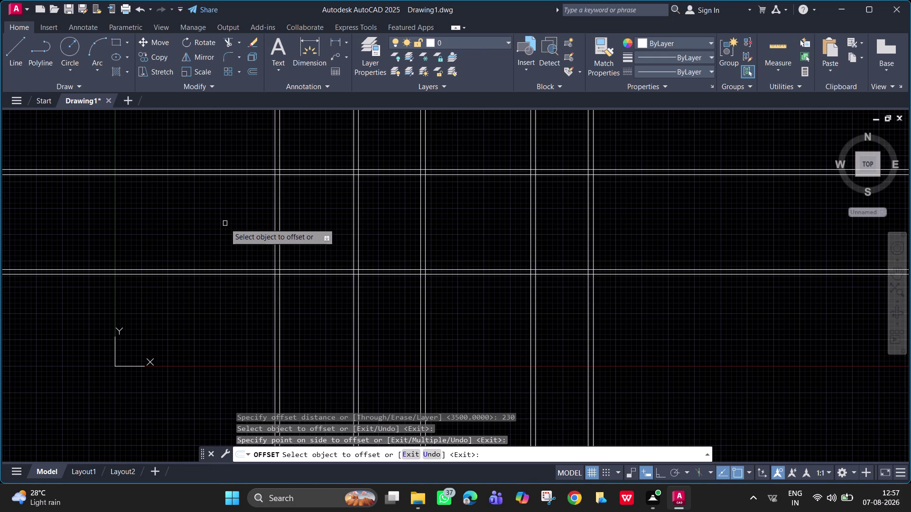
Offset the leftmost wall line 1800 to the left, then undo that copy.
key(Escape)
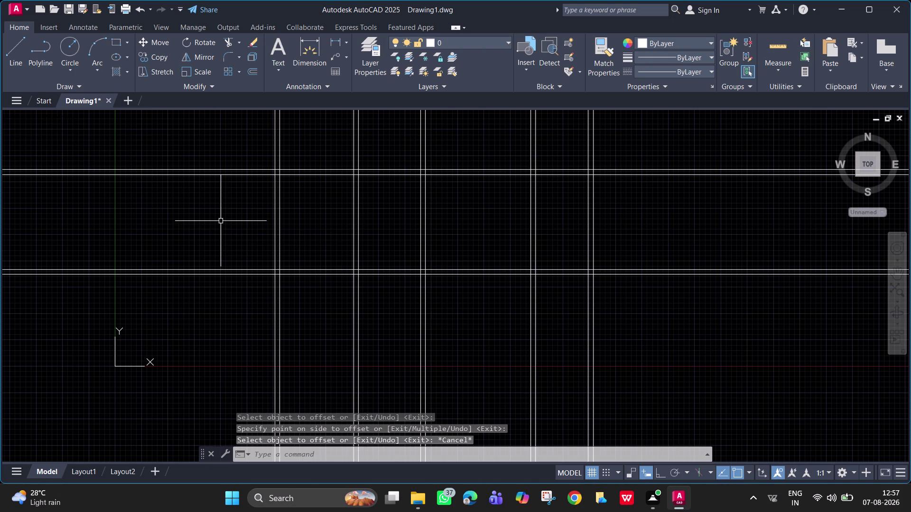
key(space)
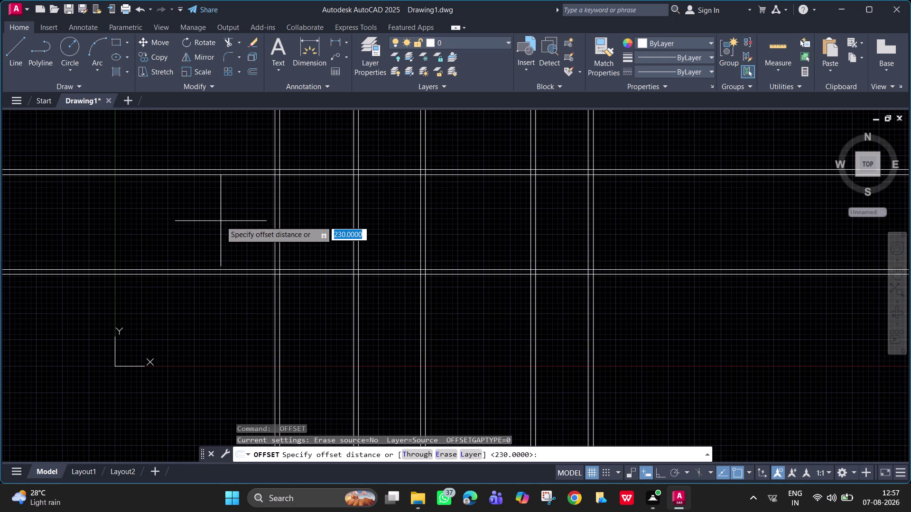
text(1800)
key(Return)
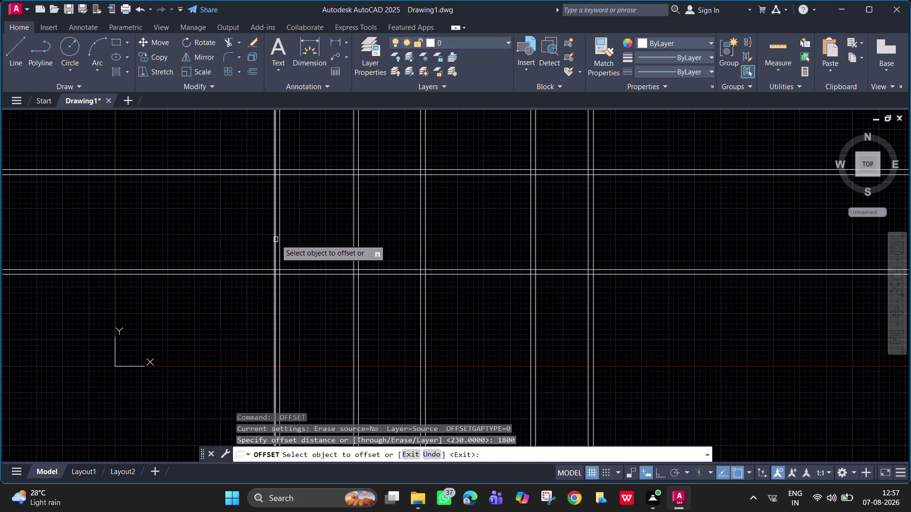
click(275, 239)
right_click(276, 239)
click(236, 212)
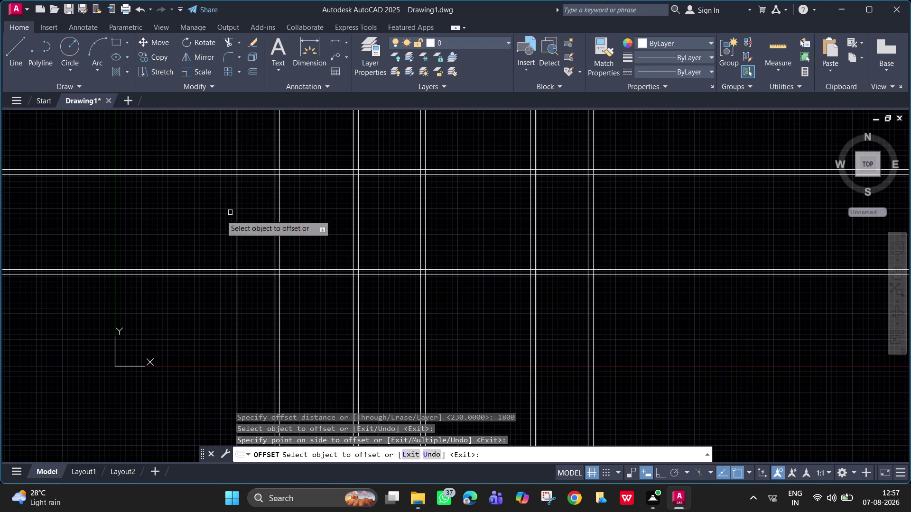
key(ctrl+z)
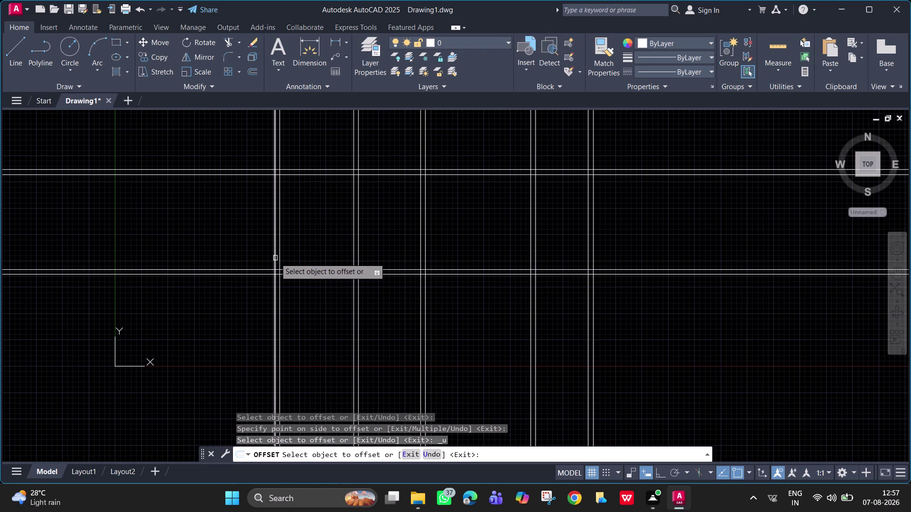
Redo the 1800 offset of the wall line to the left.
key(Escape)
key(space)
text(18)
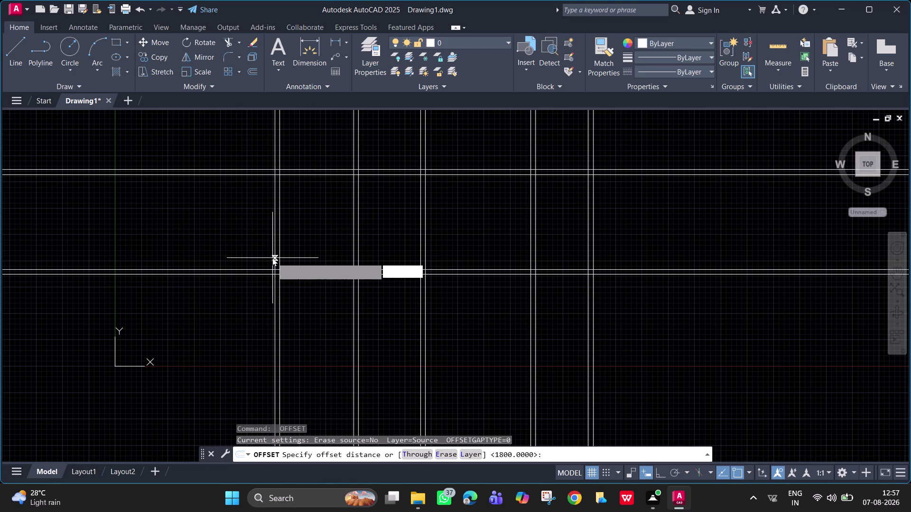
text(00)
key(Return)
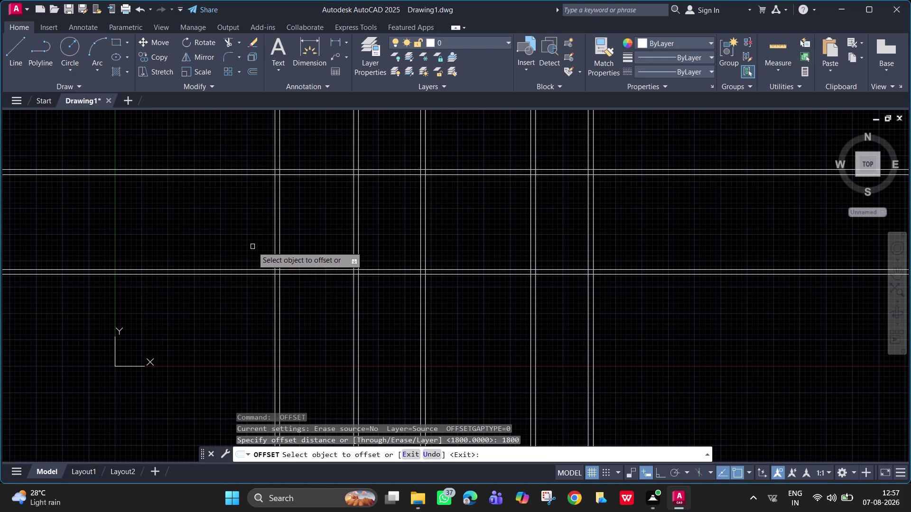
click(276, 234)
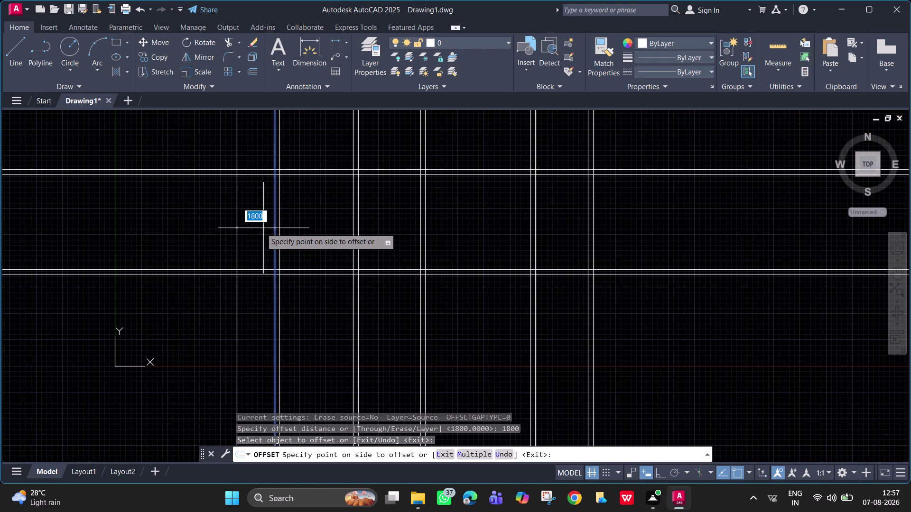
click(223, 214)
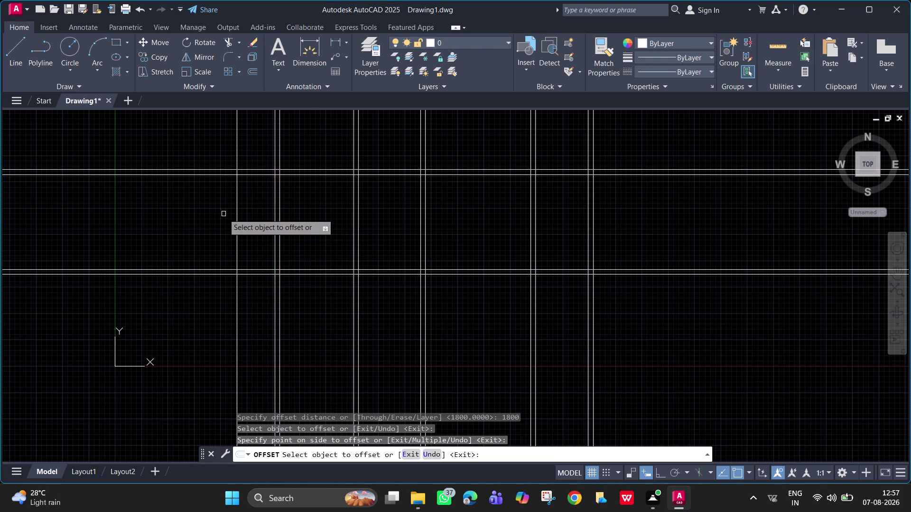
key(space)
Add a second wall line 230 further left of the new copy.
key(space)
text(230)
key(Return)
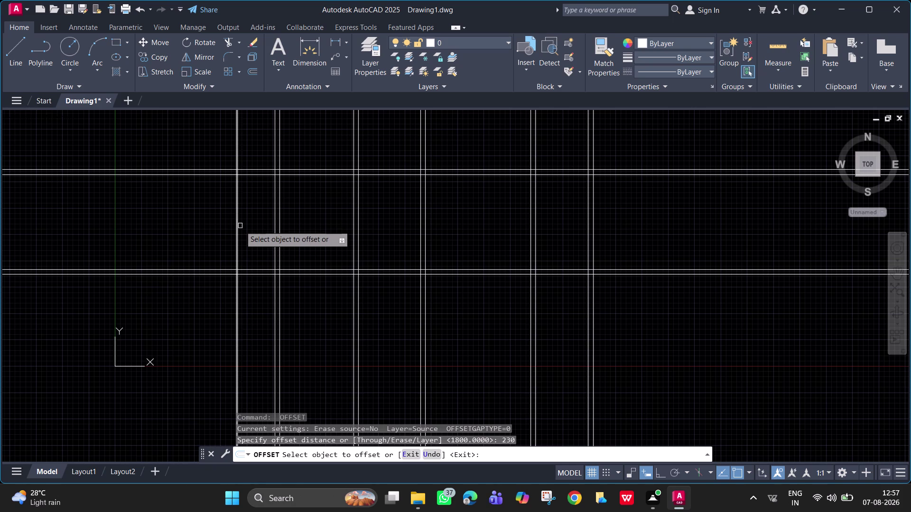
click(236, 226)
click(200, 220)
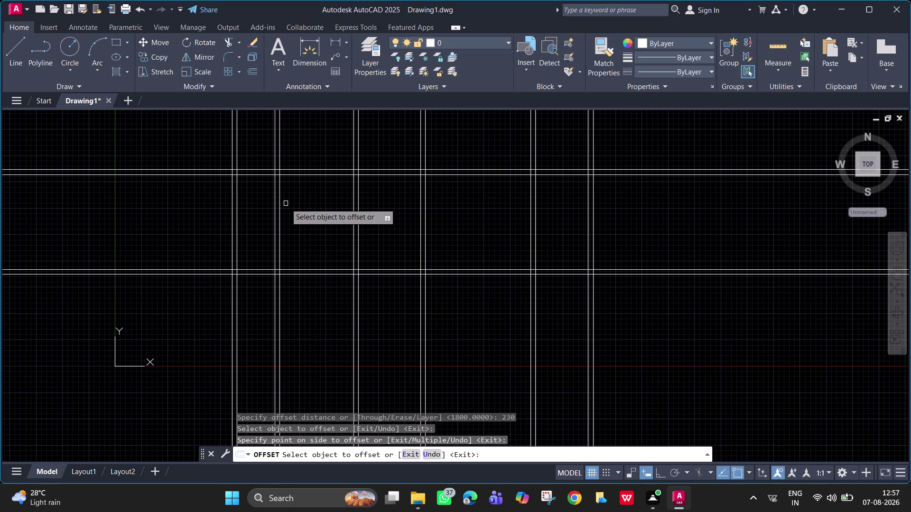
scroll(down, 3)
scroll(down, 3)
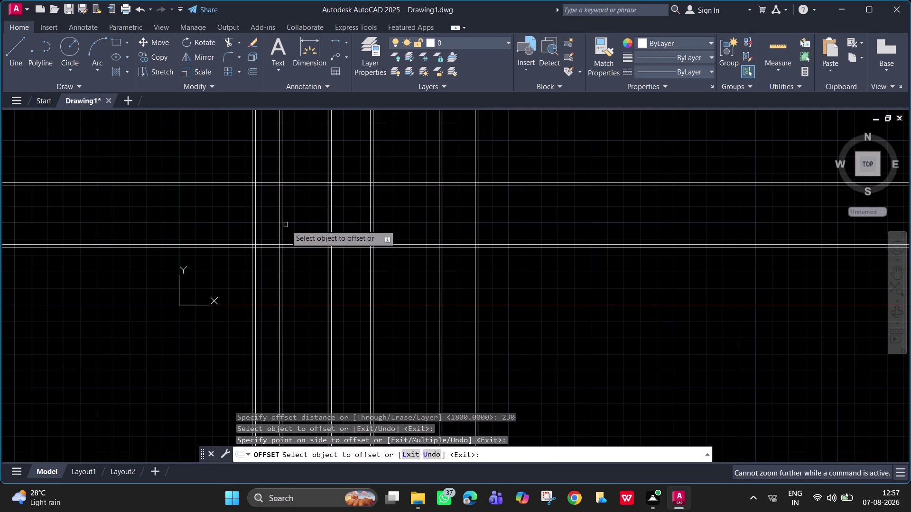
scroll(up, 3)
middle_drag(294, 215, 249, 257)
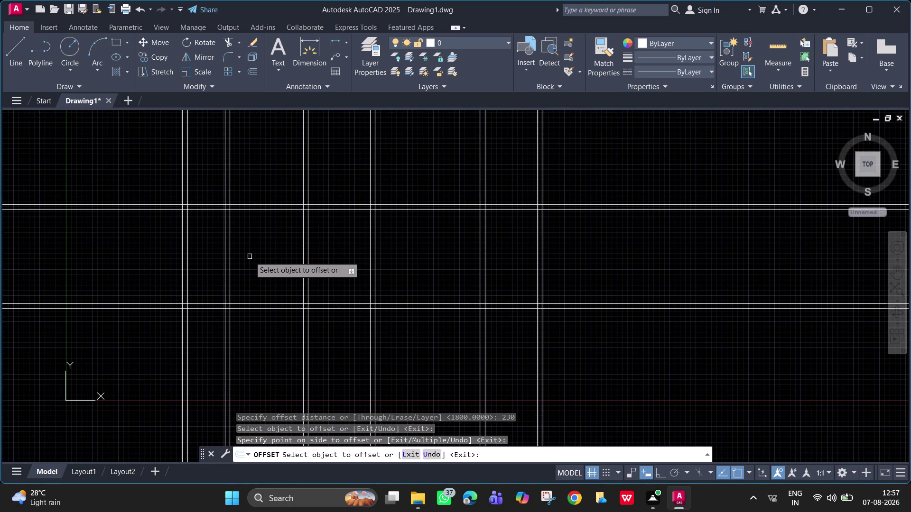
Try a trim with fence drags, then cancel all active commands.
text(trv)
key(space)
drag(544, 184, 249, 154)
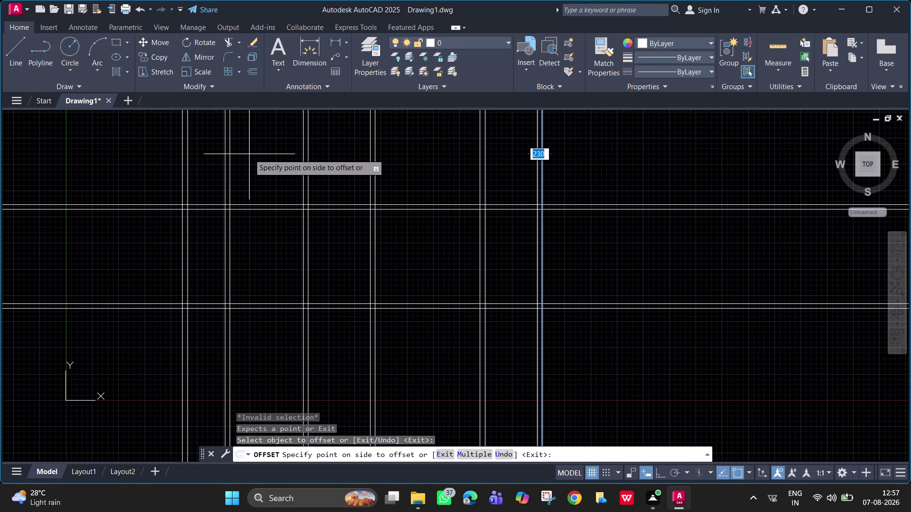
drag(249, 154, 505, 137)
key(Escape)
key(Escape)
key(Escape)
key(Escape)
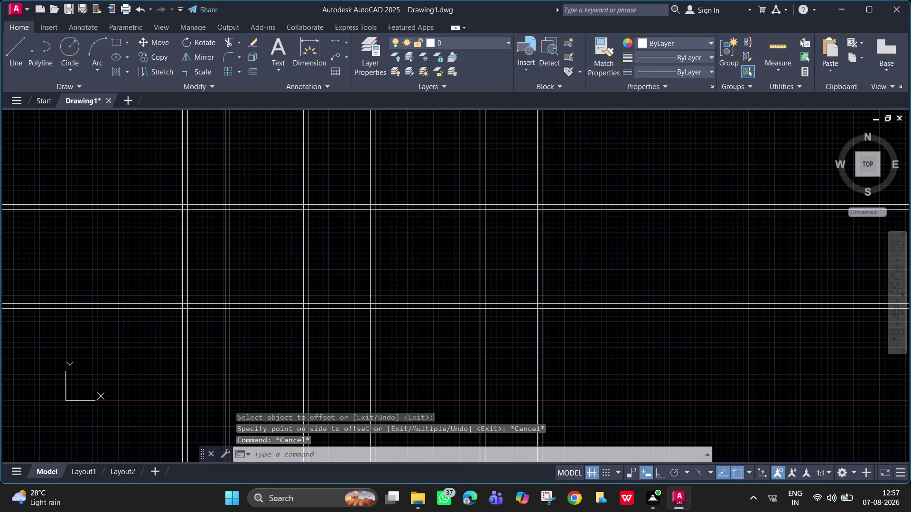
key(Escape)
Fence-trim the vertical wall ends overhanging above the top wall.
text(tr)
key(space)
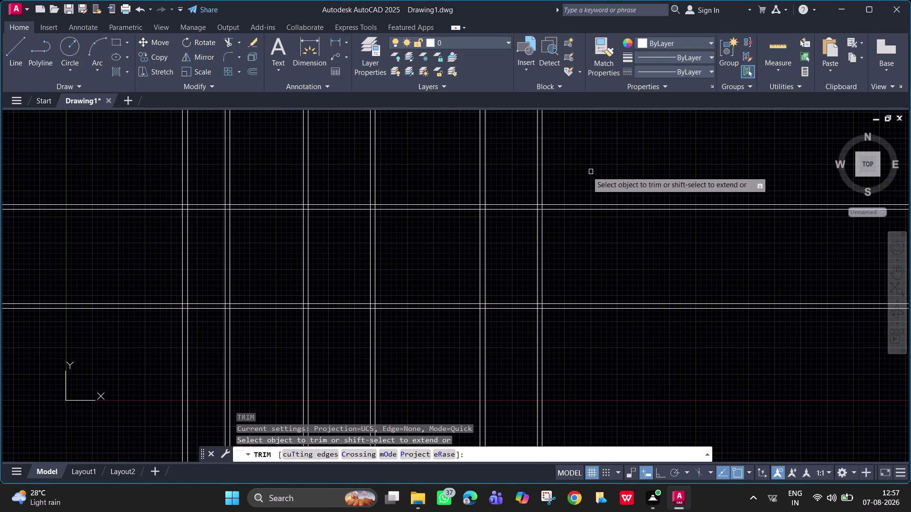
drag(571, 168, 128, 150)
drag(132, 180, 139, 158)
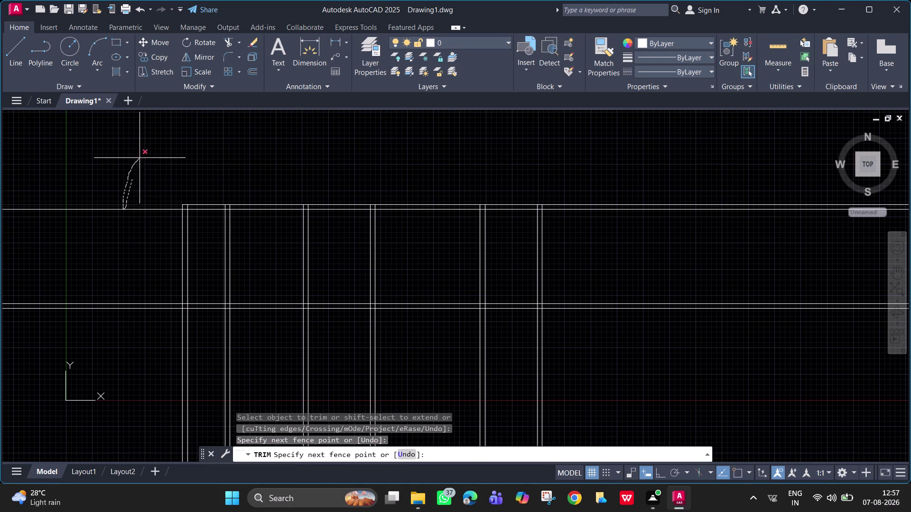
drag(139, 158, 147, 150)
key(ctrl+z)
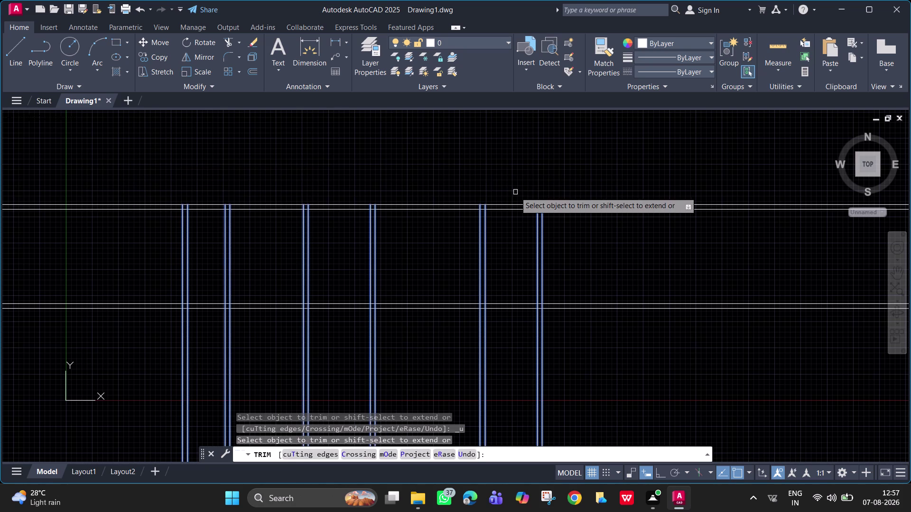
key(space)
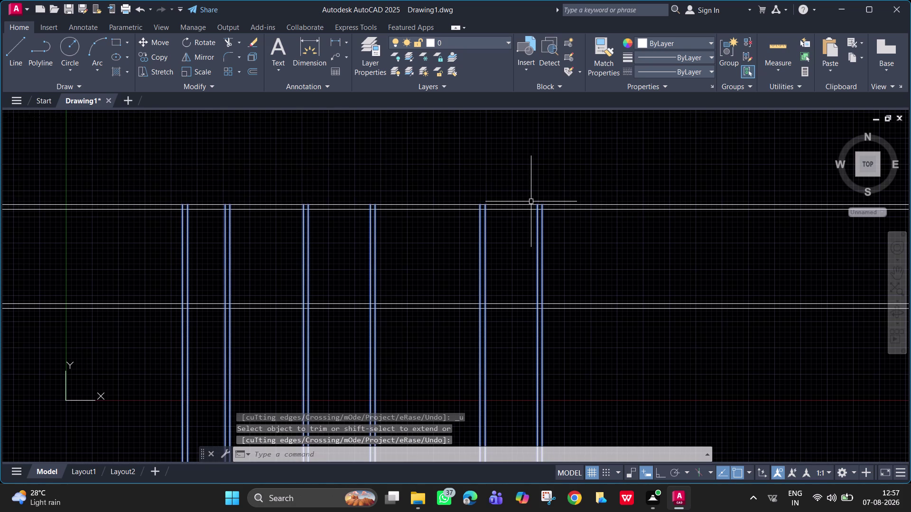
key(space)
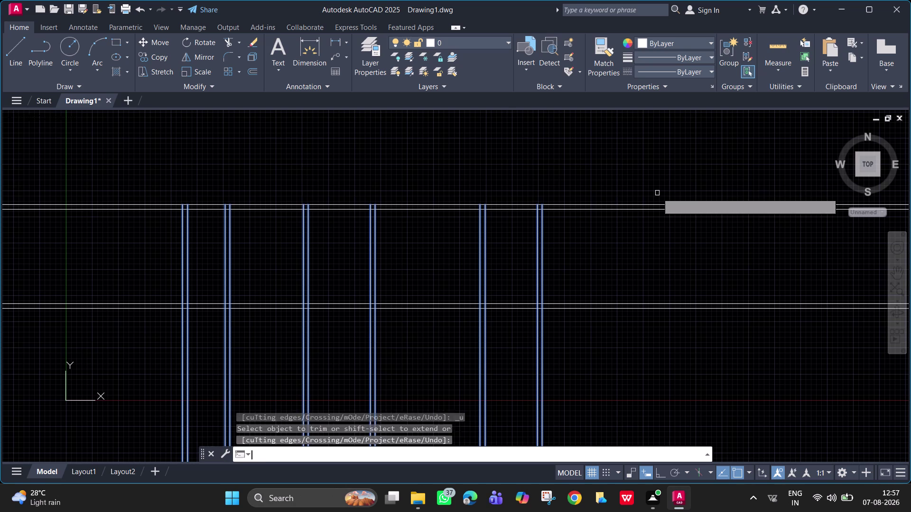
Cancel stray selections made near the rightmost wall.
click(658, 174)
key(space)
key(Escape)
key(Escape)
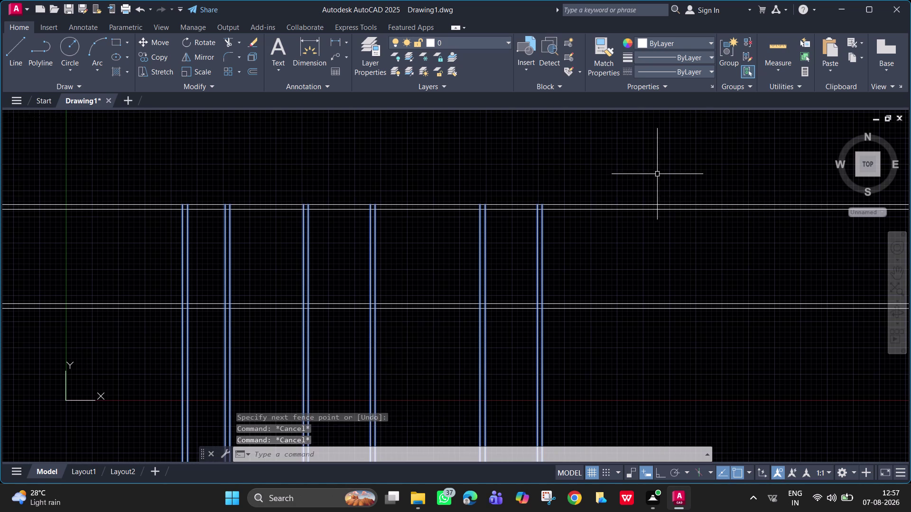
key(Escape)
click(657, 174)
key(r)
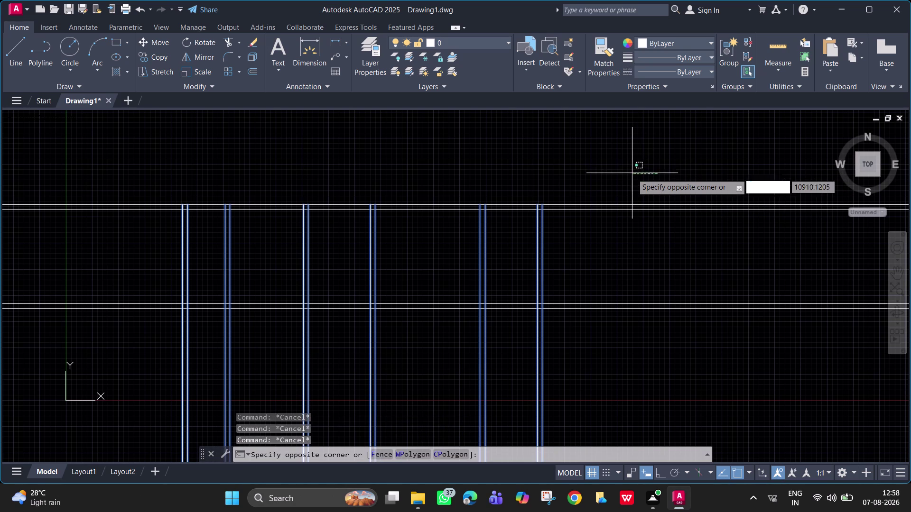
key(Escape)
key(Escape)
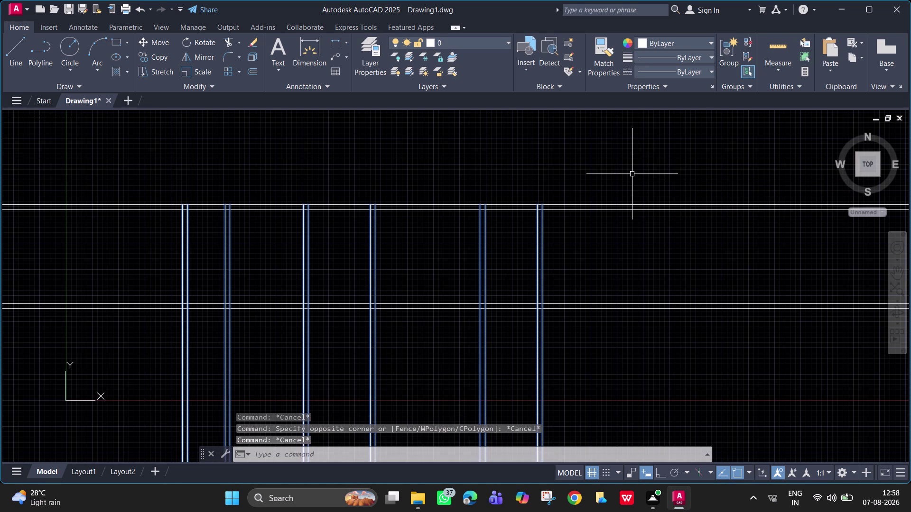
Fence-trim the horizontal wall ends overhanging past the rightmost wall.
text(tr)
key(Return)
drag(613, 160, 623, 187)
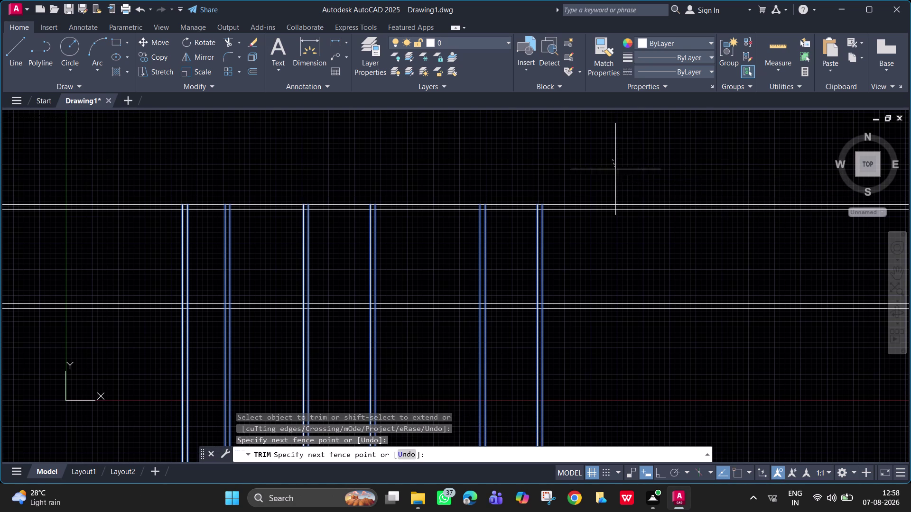
drag(624, 188, 644, 323)
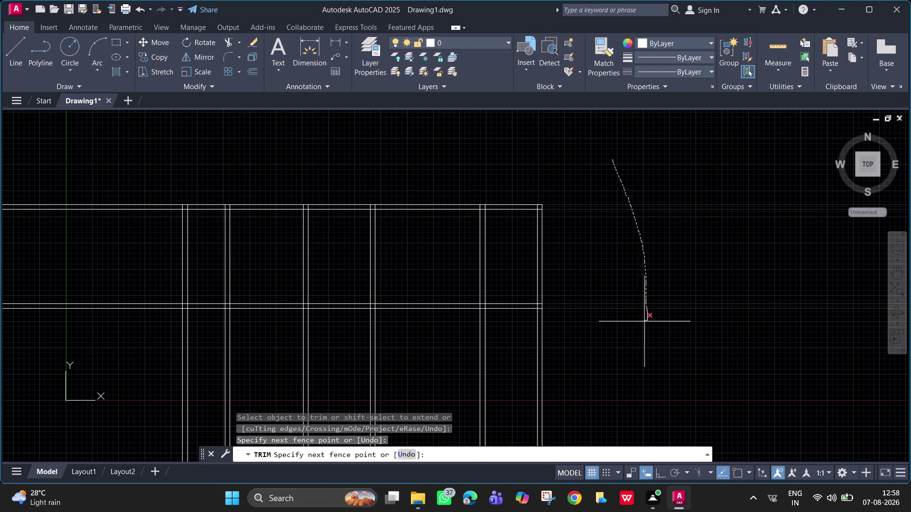
drag(643, 323, 641, 323)
scroll(down, 3)
Fence-trim the overlapping double wall segments at the right-side junction.
scroll(up, 3)
middle_drag(555, 330, 557, 305)
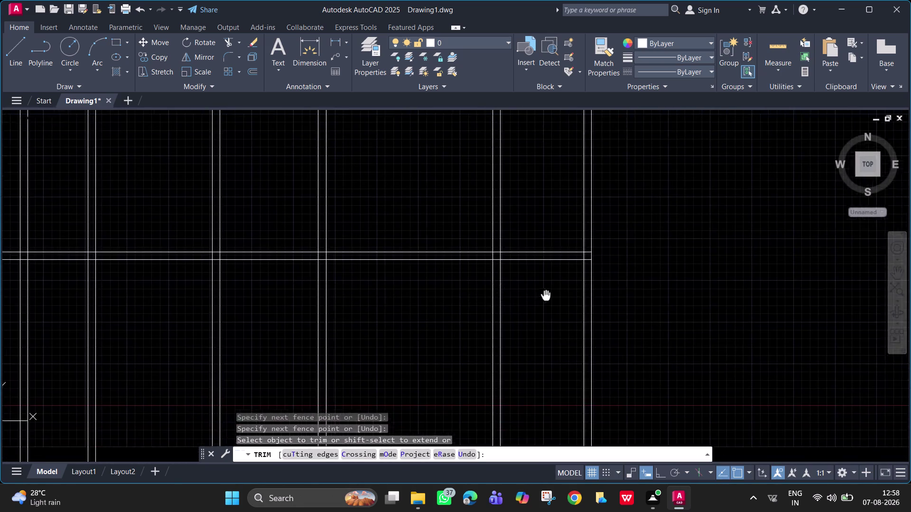
middle_drag(557, 305, 605, 335)
scroll(up, 3)
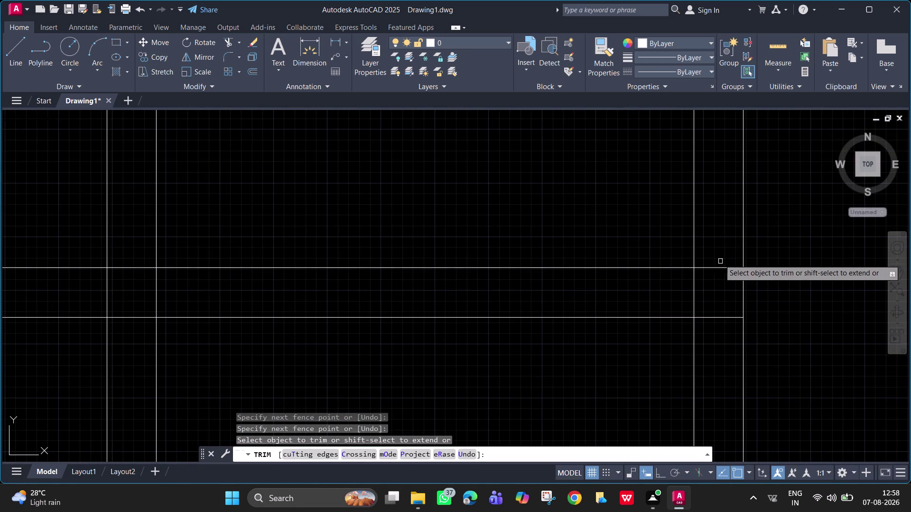
drag(716, 256, 702, 343)
scroll(down, 3)
middle_drag(656, 191, 619, 492)
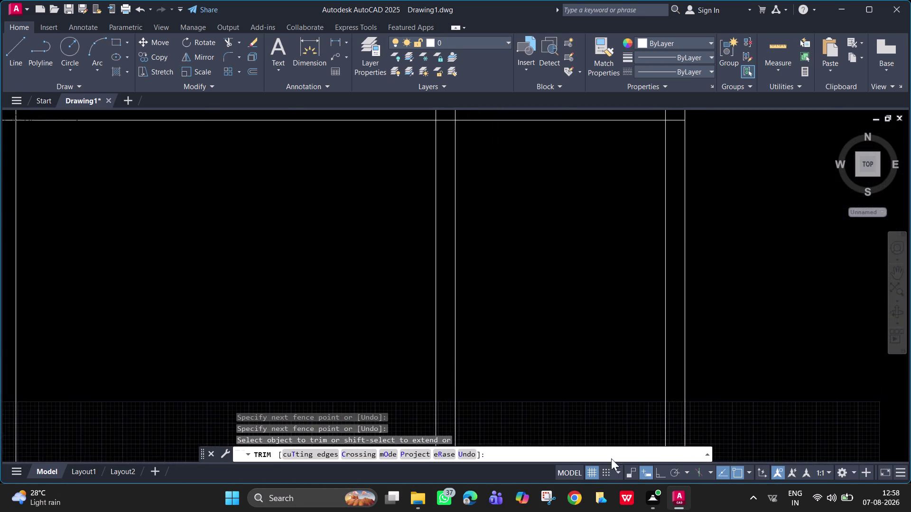
middle_drag(623, 287, 636, 490)
drag(670, 304, 680, 315)
key(ctrl+z)
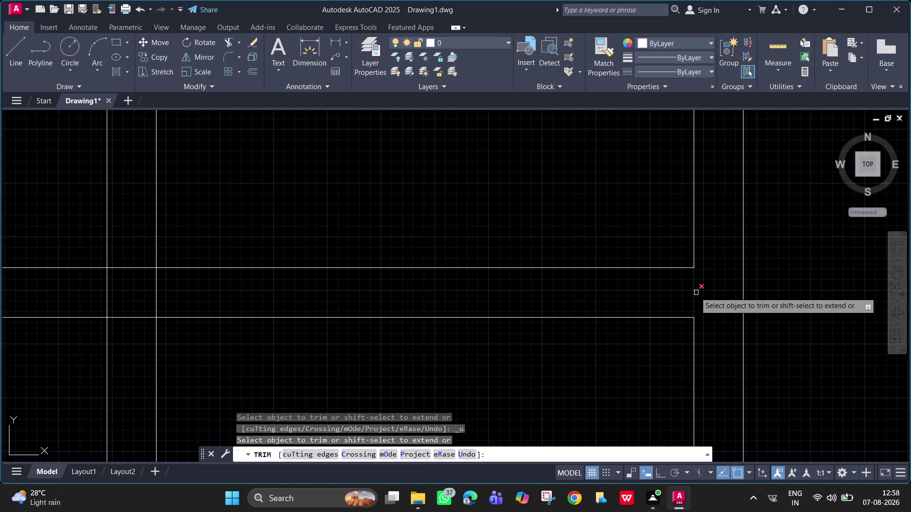
drag(692, 291, 686, 291)
Trim the overlapping wall segments at the next two junctions.
scroll(down, 3)
middle_drag(714, 199, 680, 374)
scroll(up, 3)
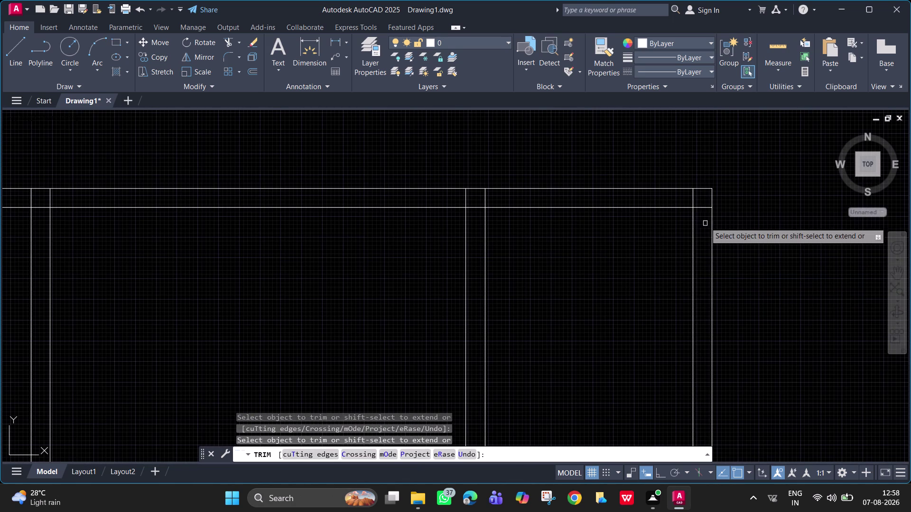
drag(682, 196, 703, 214)
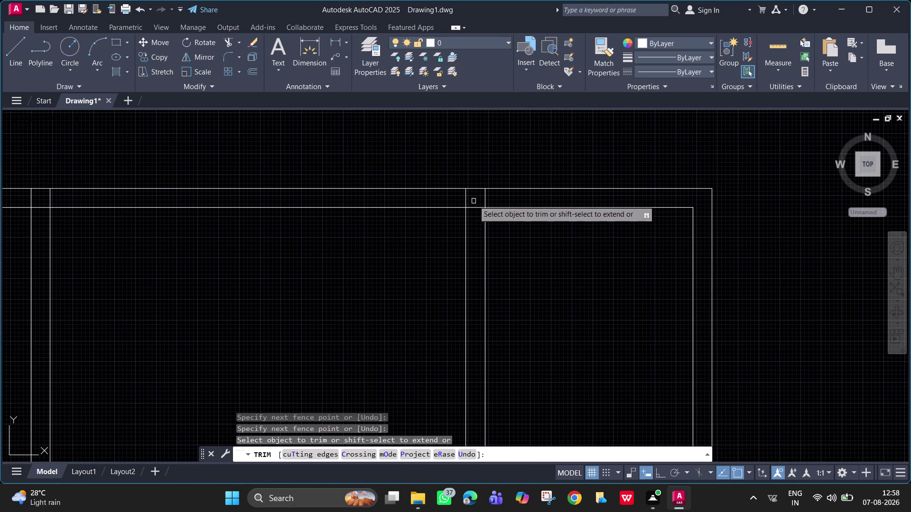
drag(454, 195, 498, 199)
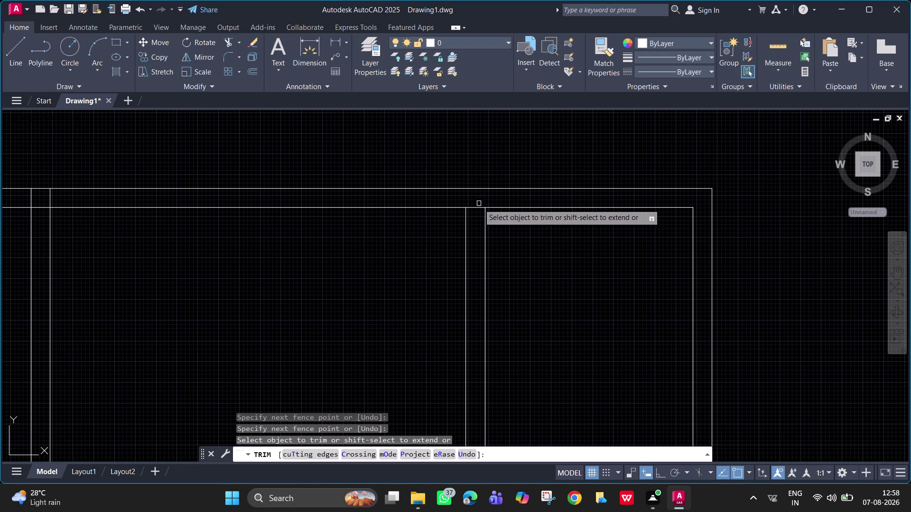
drag(477, 204, 477, 210)
Trim the wall segments at one more intersection and end the trim.
scroll(down, 3)
middle_drag(542, 326, 500, 256)
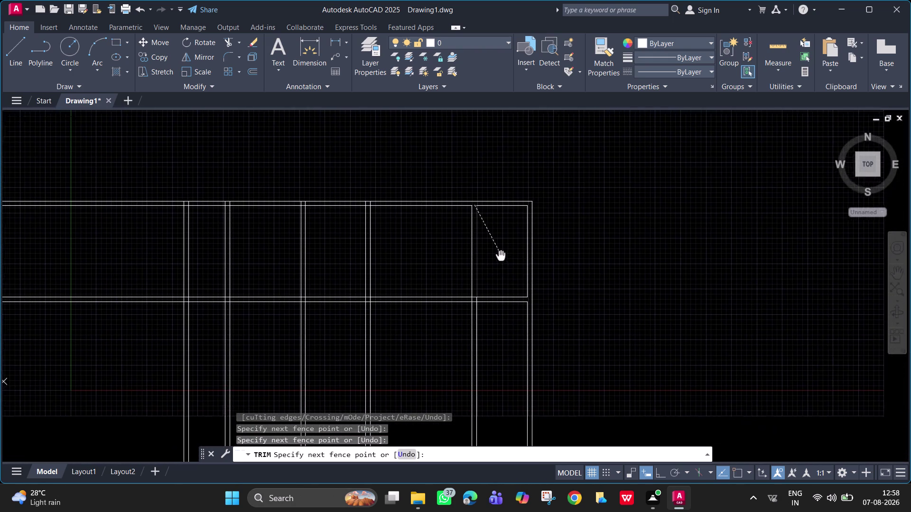
middle_drag(500, 257, 495, 260)
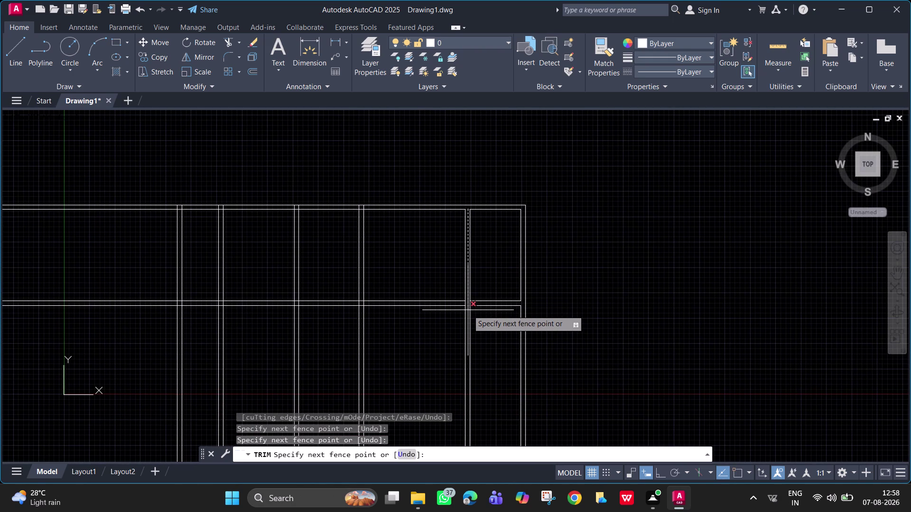
click(468, 309)
scroll(up, 3)
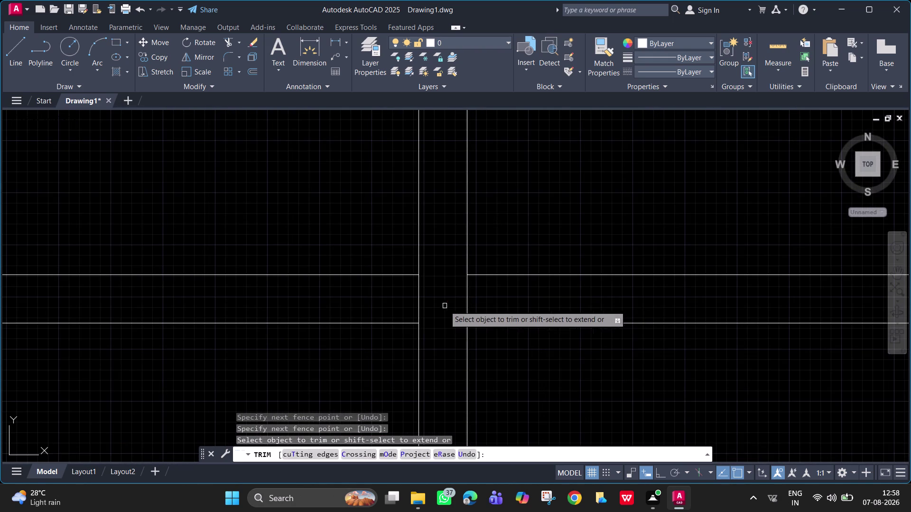
drag(376, 300, 501, 304)
scroll(down, 3)
middle_drag(499, 308, 836, 289)
middle_drag(820, 287, 626, 292)
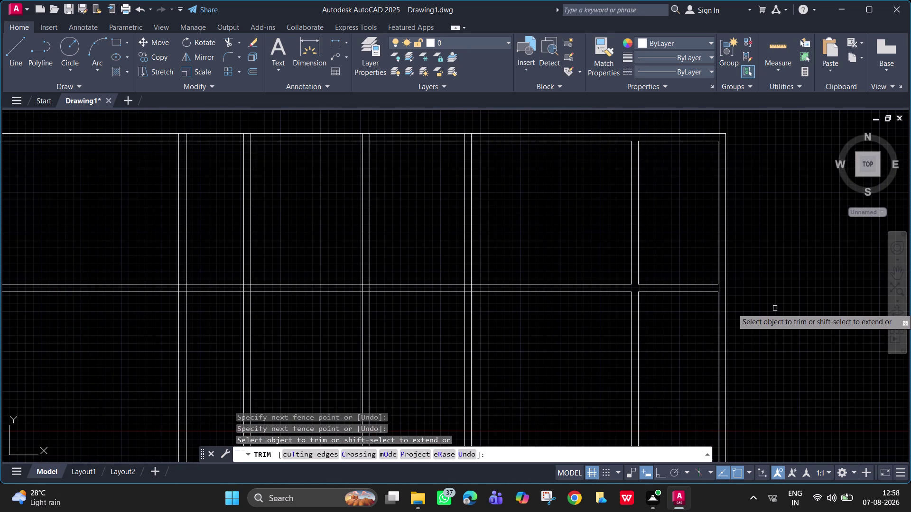
key(Escape)
key(Escape)
End trimming and restart Offset so a new distance can be entered.
key(Escape)
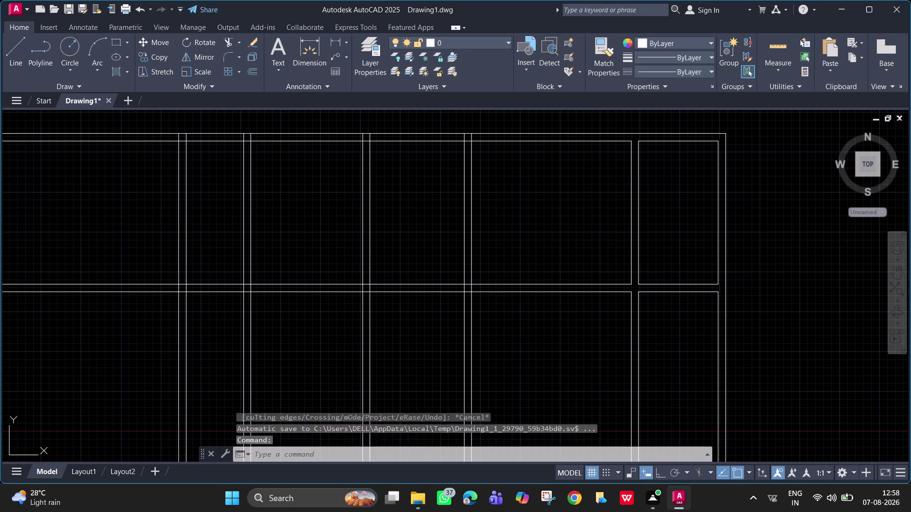
key(Escape)
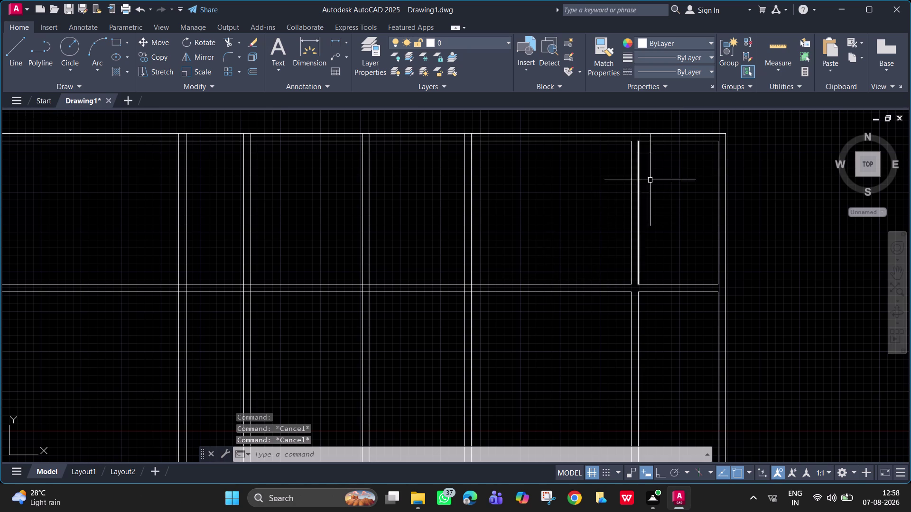
text(o)
key(space)
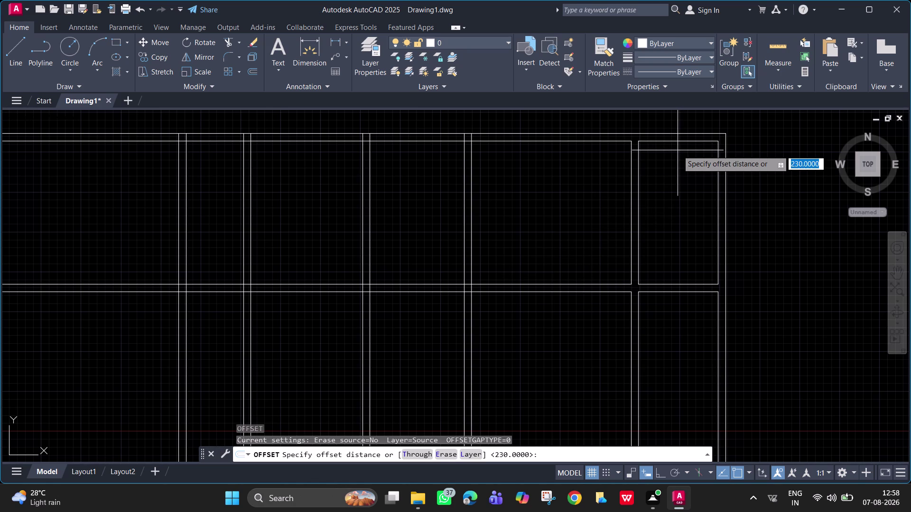
scroll(down, 3)
middle_drag(458, 250, 444, 194)
key(space)
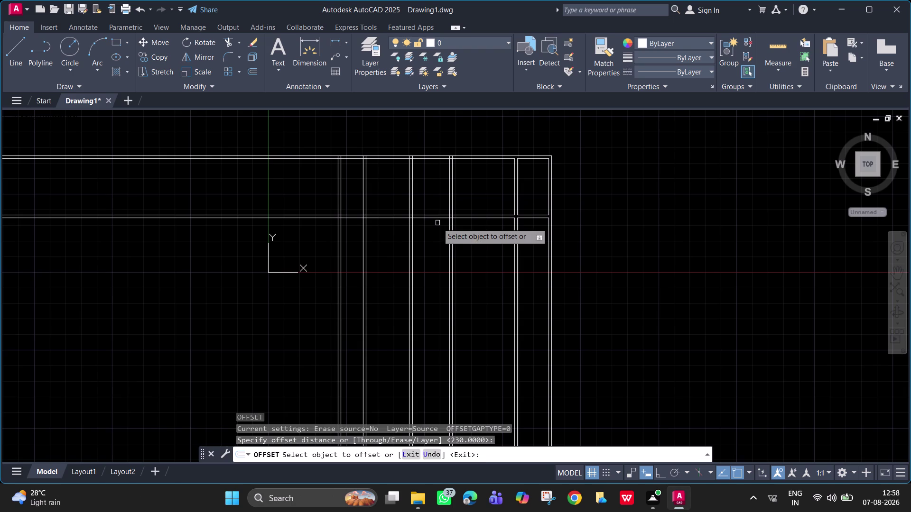
key(space)
key(o)
key(Return)
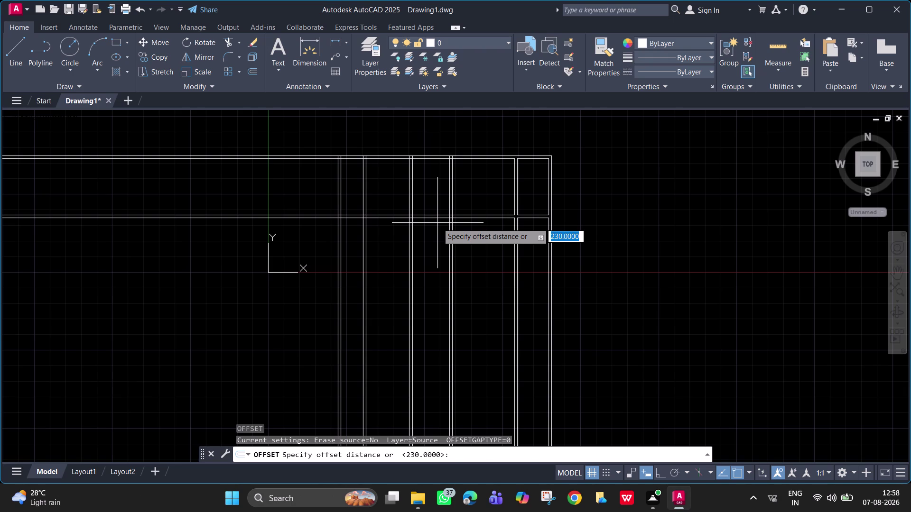
Offset the upper horizontal wall line 4500 downward.
text(4500)
key(Return)
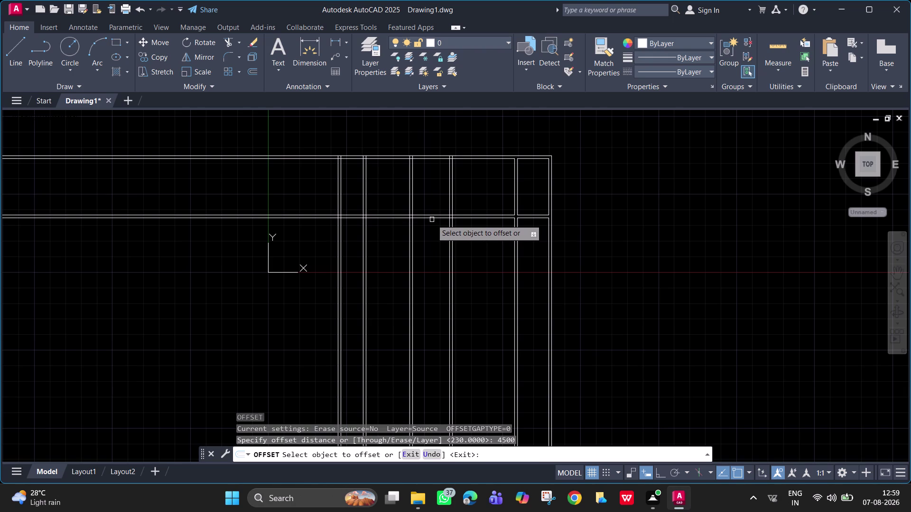
click(430, 218)
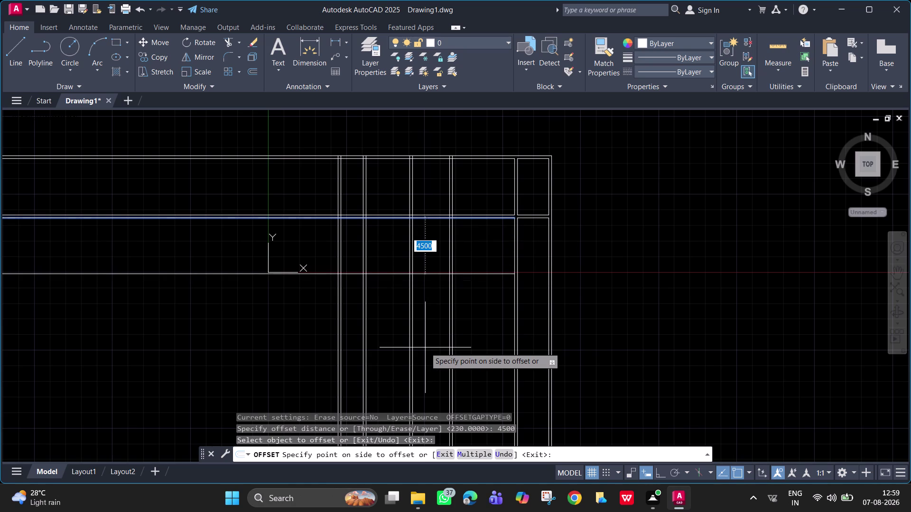
click(425, 348)
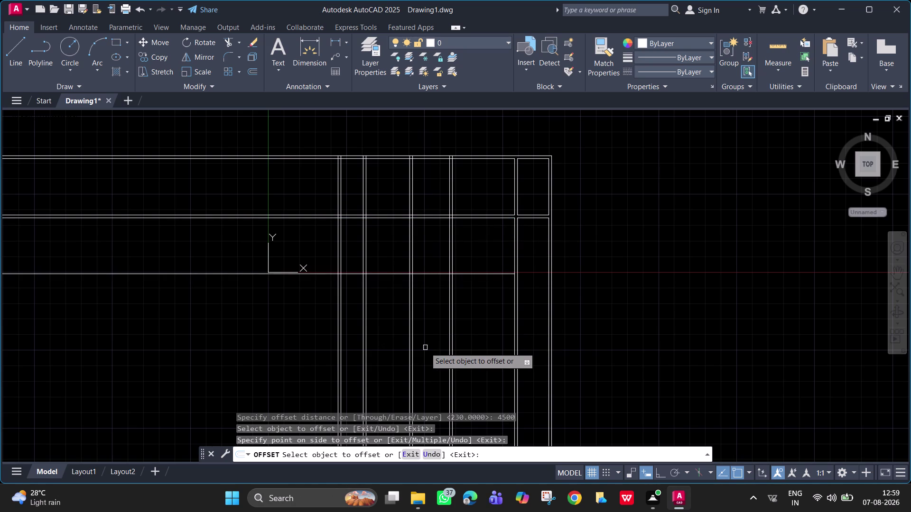
key(Escape)
text(ex)
key(space)
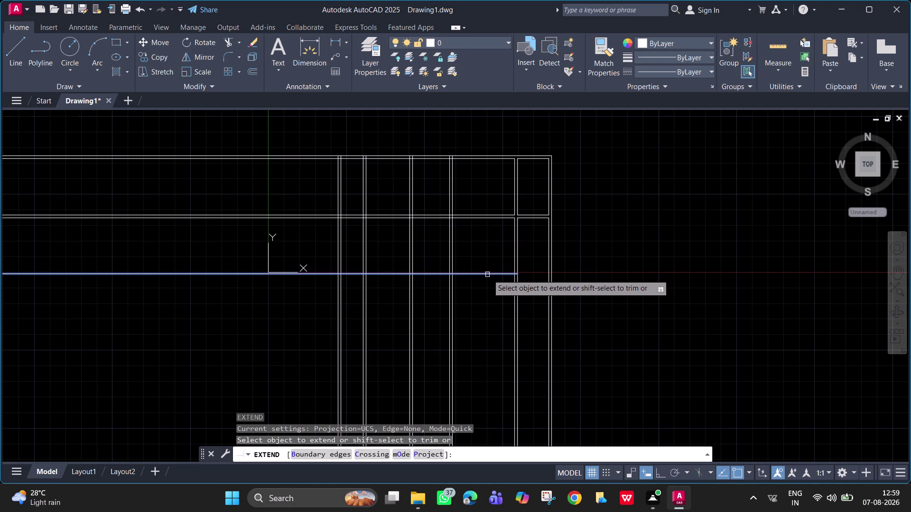
Extend the new horizontal line to the outer right wall in two picks.
scroll(up, 3)
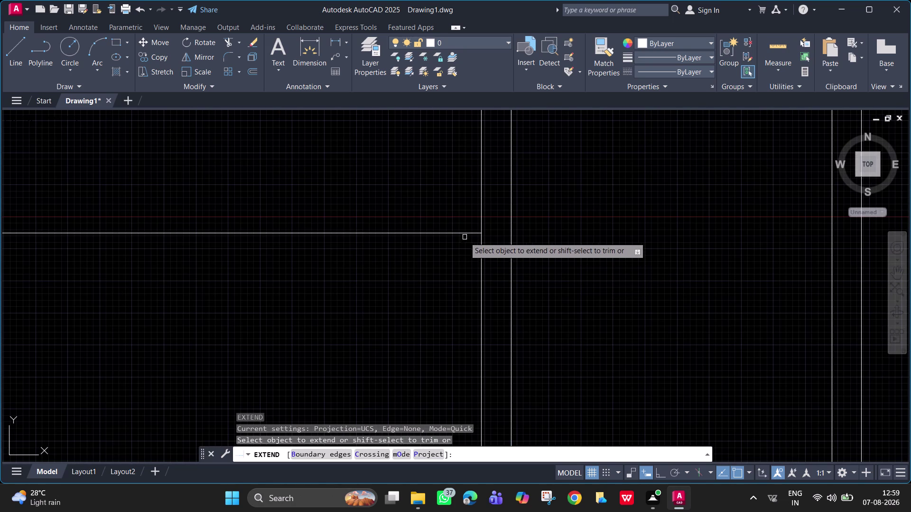
click(457, 233)
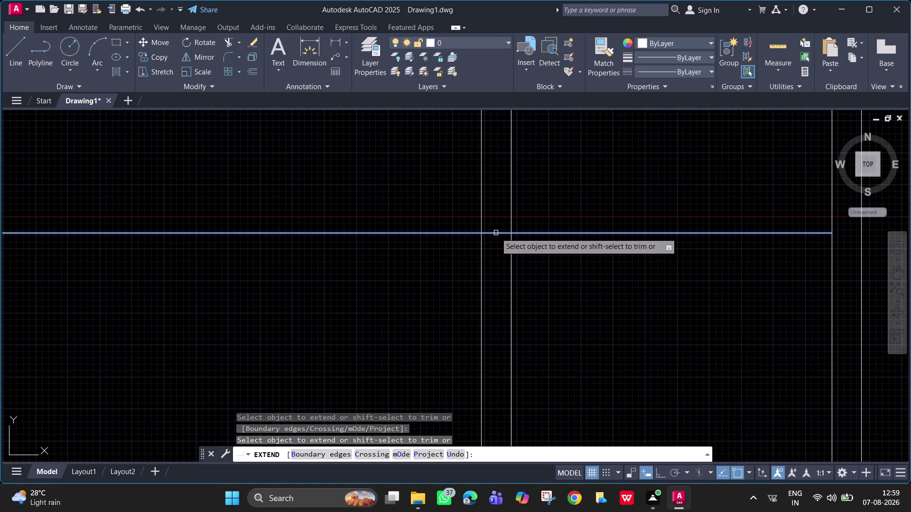
click(495, 233)
scroll(down, 3)
key(space)
Pan to check the extended line and clear the finished Extend command.
scroll(down, 3)
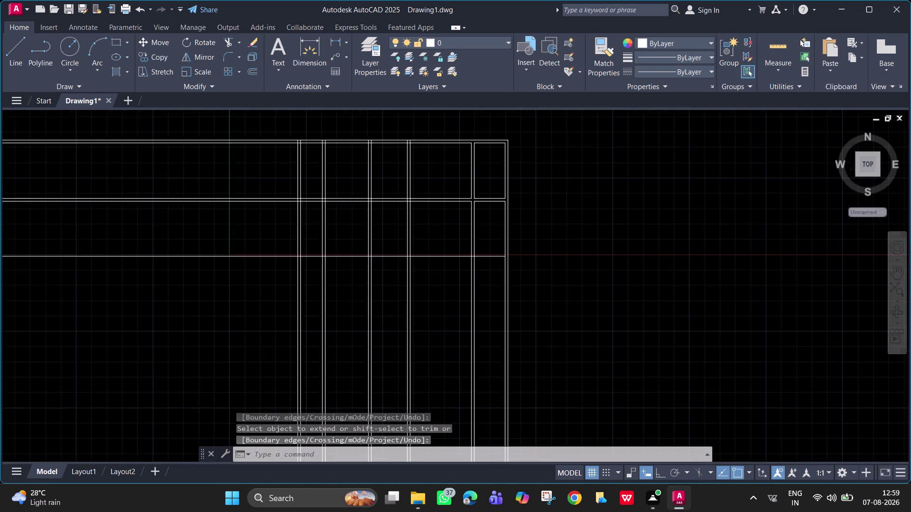
middle_drag(436, 282, 424, 297)
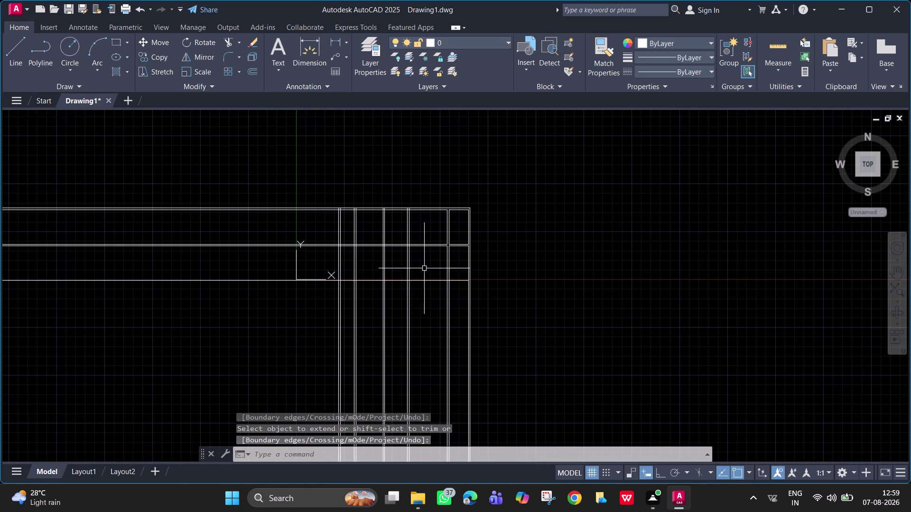
middle_drag(425, 255, 419, 192)
scroll(up, 3)
middle_drag(417, 225, 414, 261)
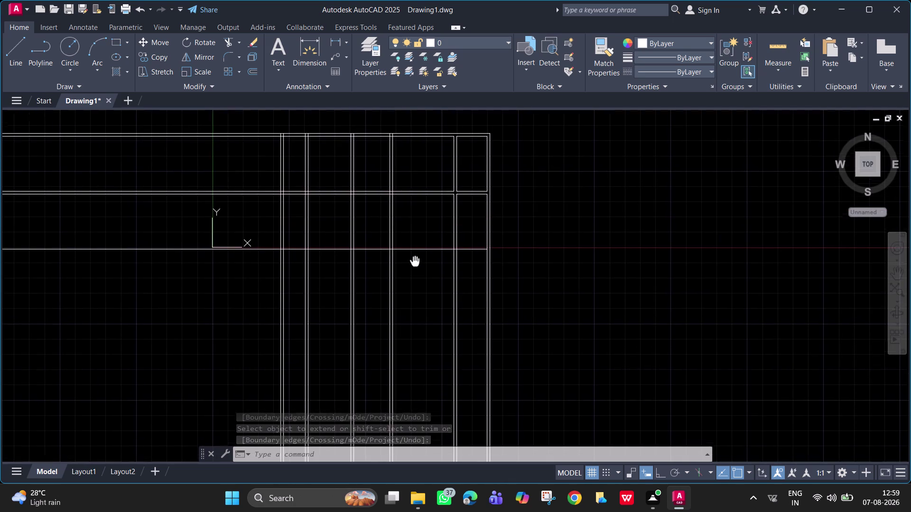
middle_drag(414, 261, 426, 248)
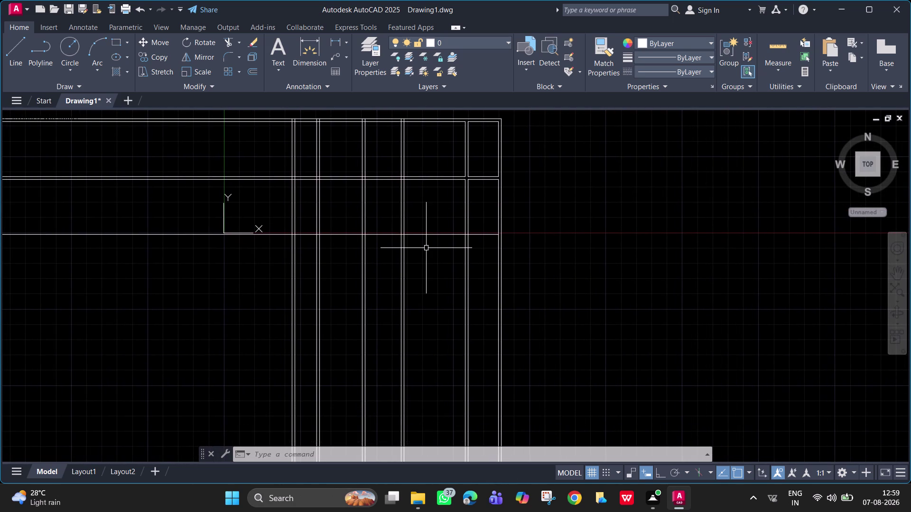
key(space)
key(Escape)
key(o)
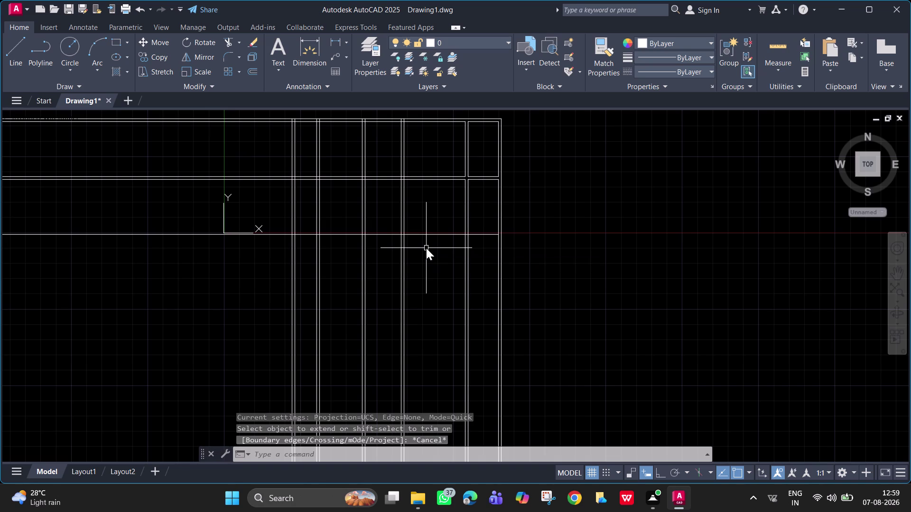
Offset the new horizontal wall line 230 downward.
key(Return)
text(230)
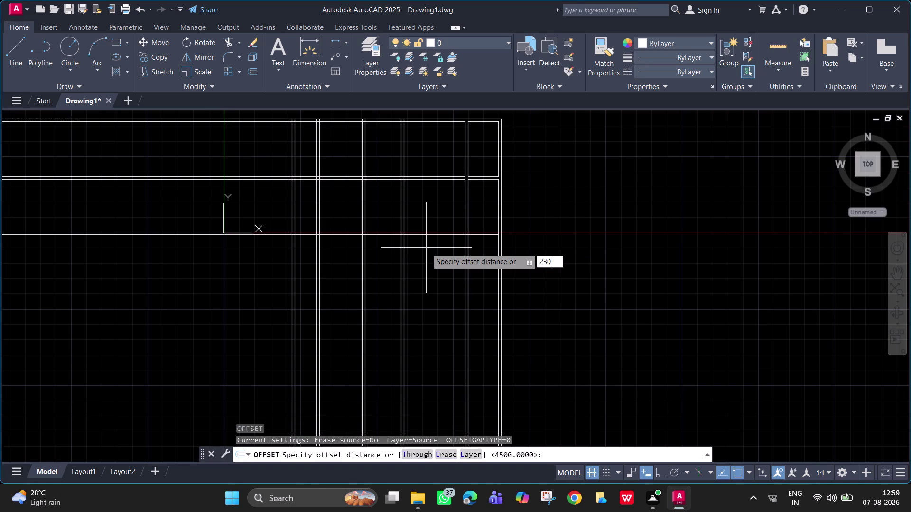
key(Return)
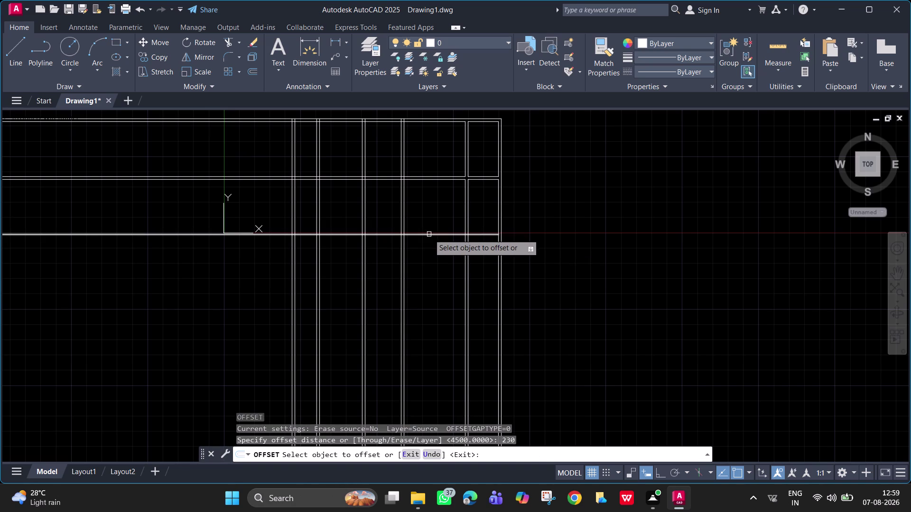
click(428, 234)
click(430, 268)
key(space)
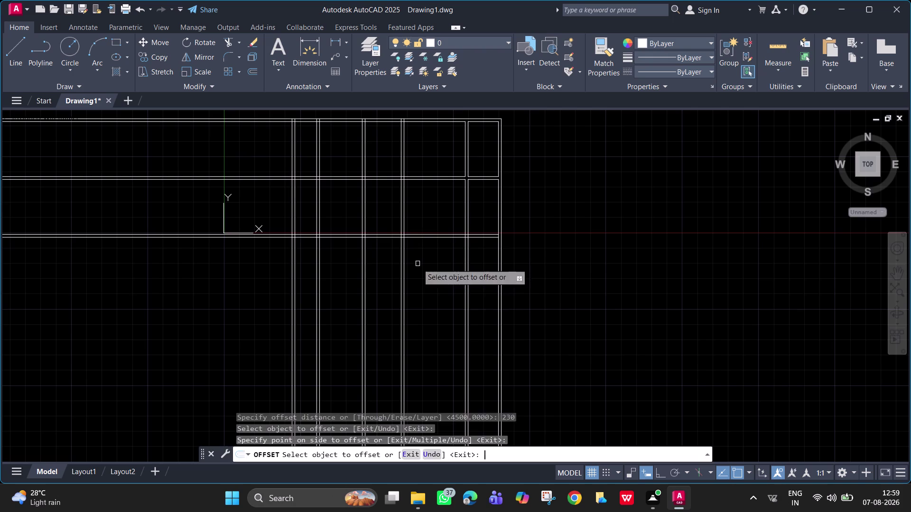
key(space)
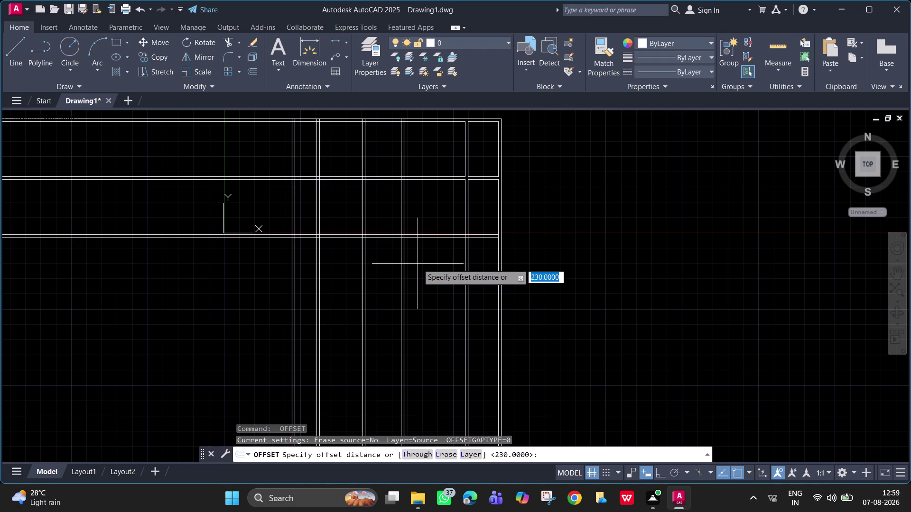